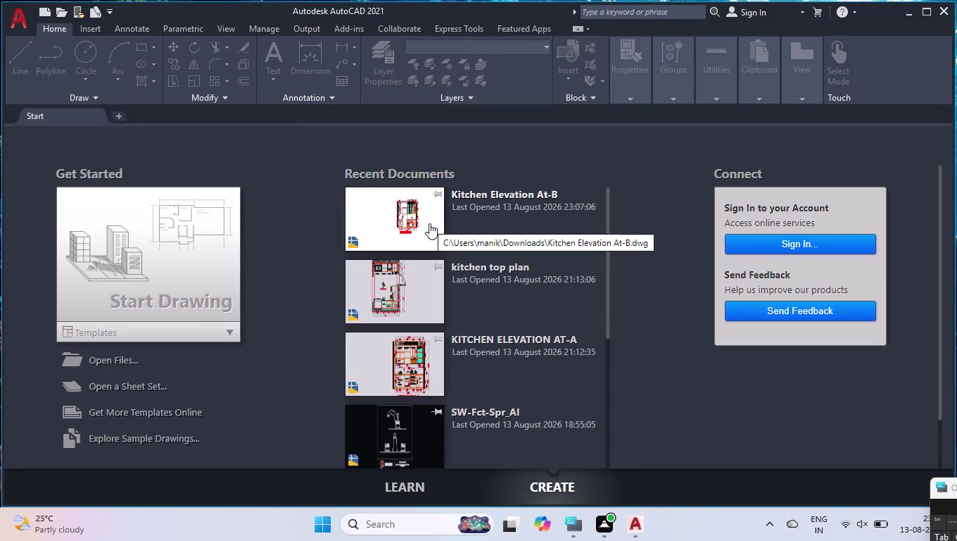
click(430, 222)
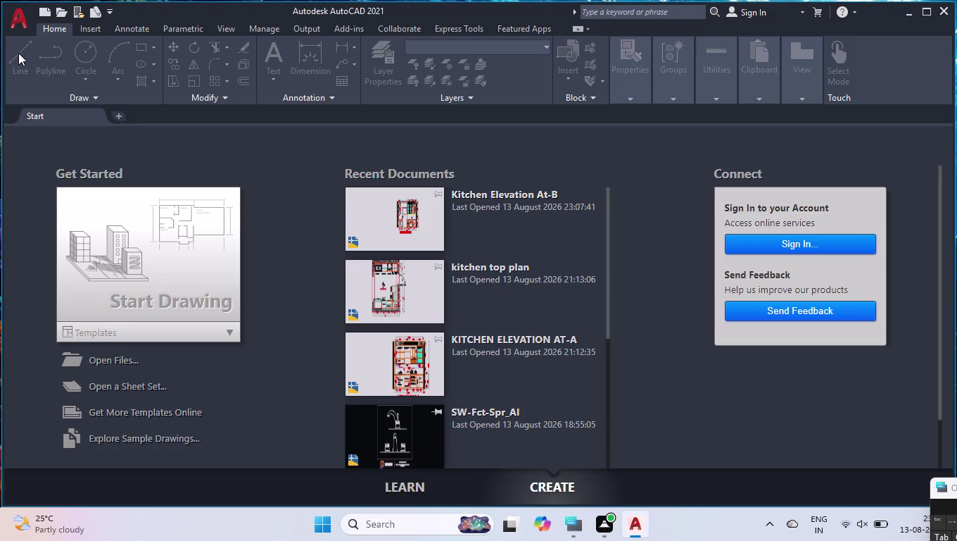
click(370, 222)
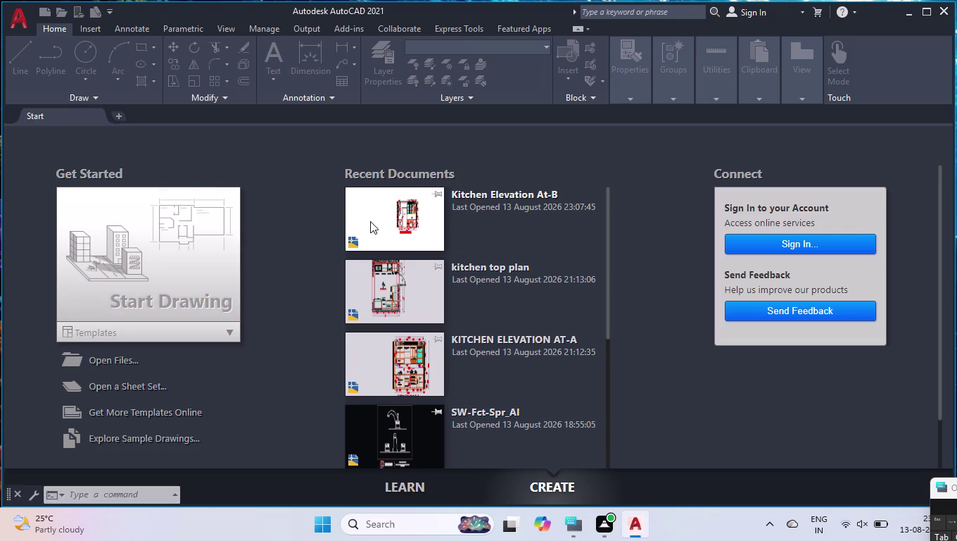
right_click(305, 161)
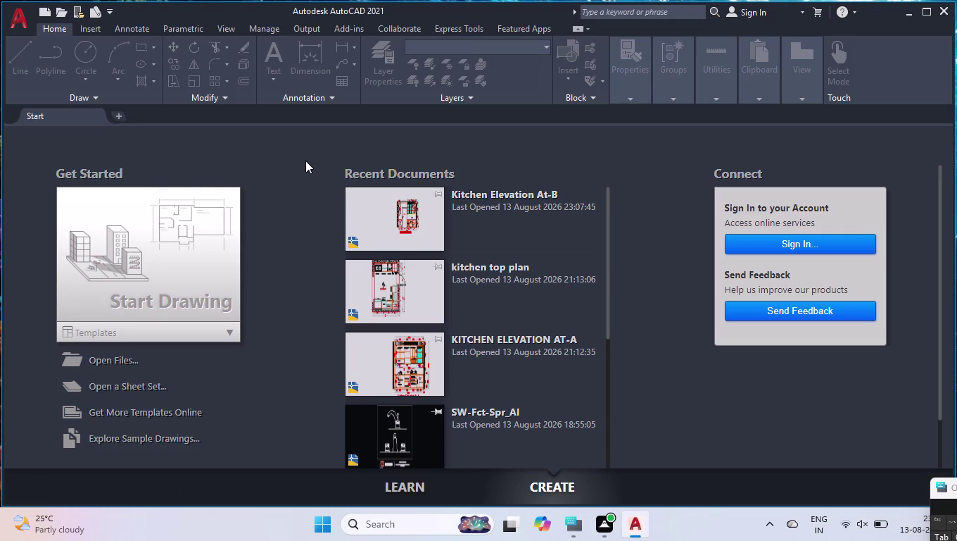
key(Delete)
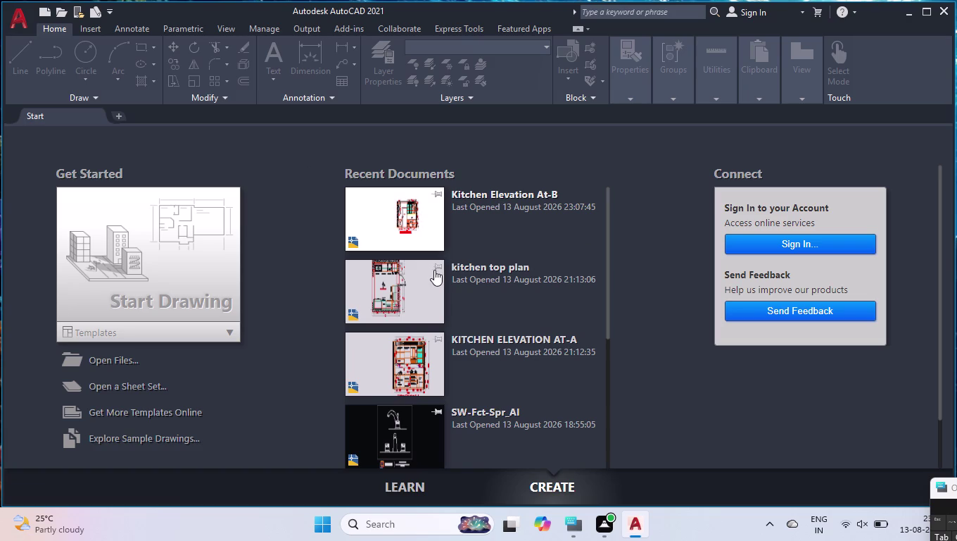
click(423, 222)
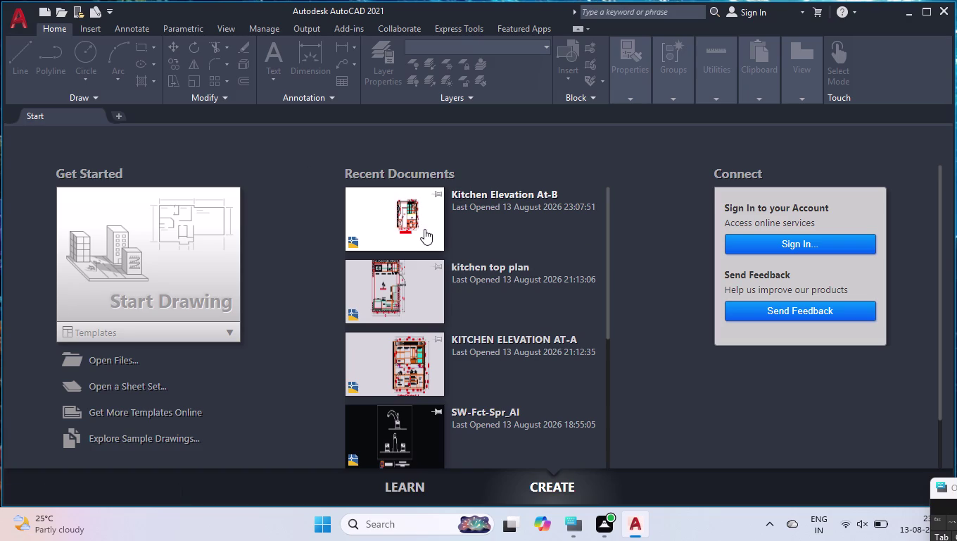